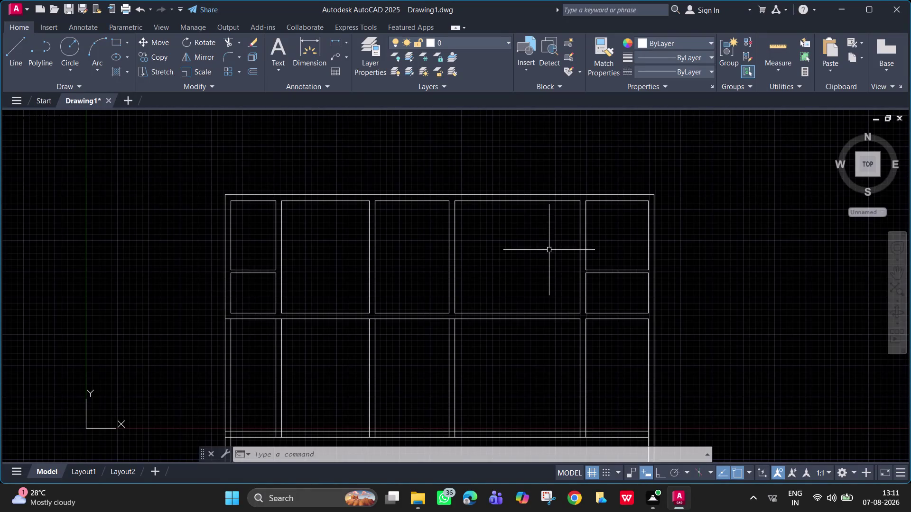
Draw a 1000-unit vertical line up from the frame's top-right corner with Ortho on.
middle_drag(530, 245, 407, 232)
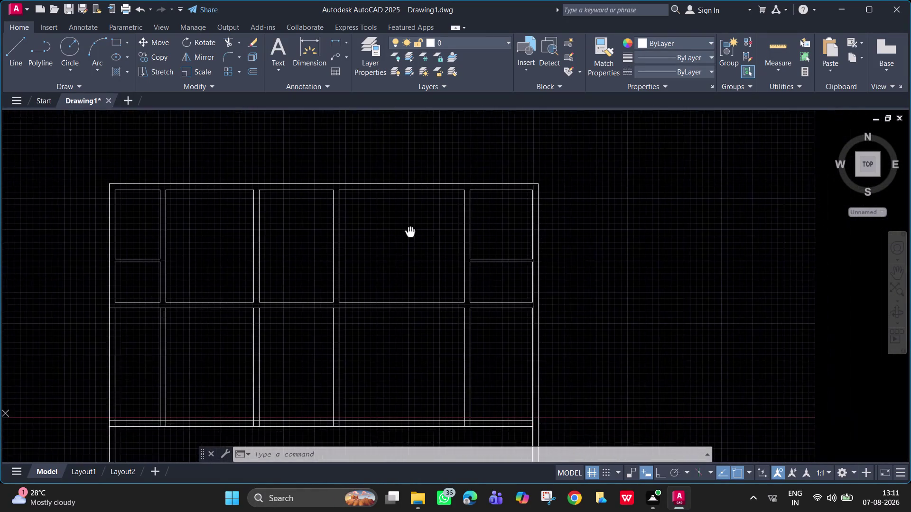
middle_drag(407, 232, 384, 227)
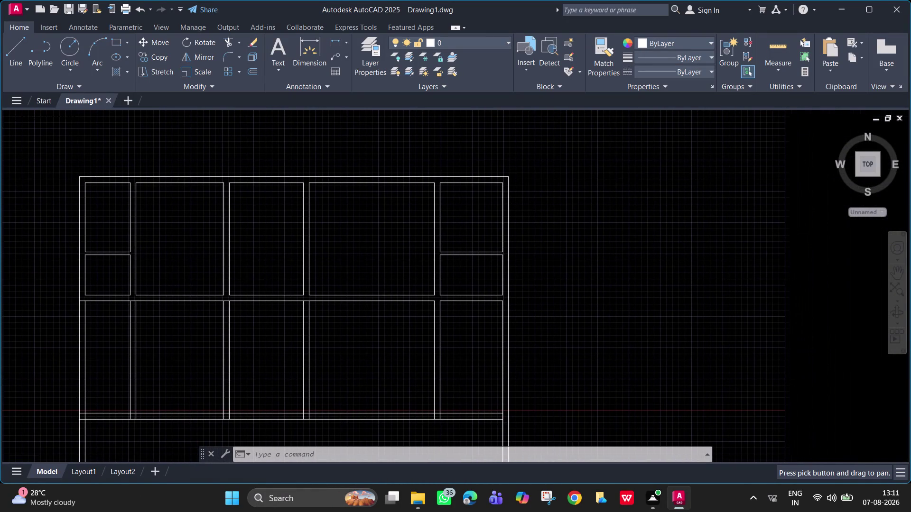
key(l)
key(Return)
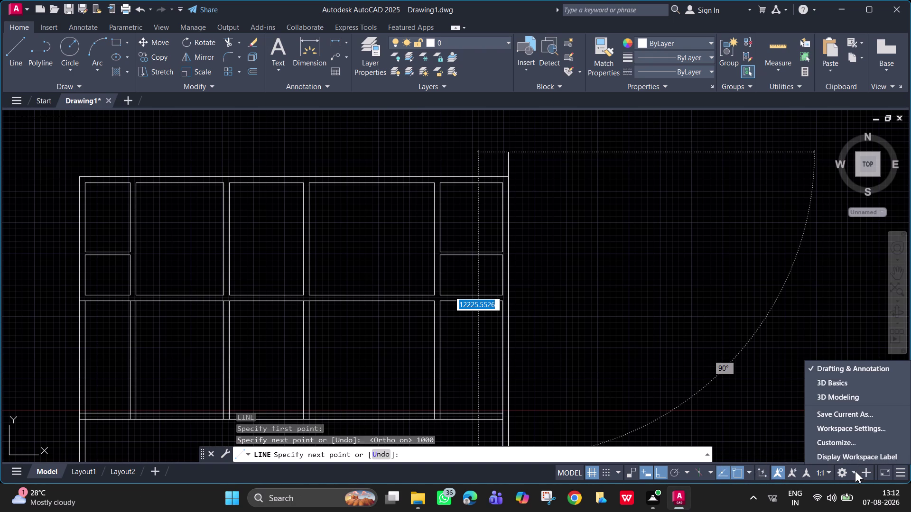
Toggle the status bar workspace list and annotation scale settings.
click(855, 471)
click(788, 467)
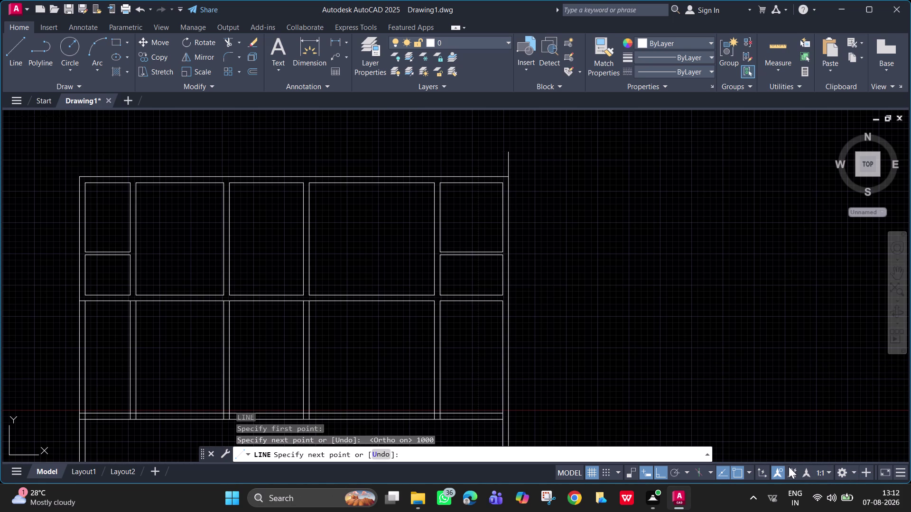
click(792, 469)
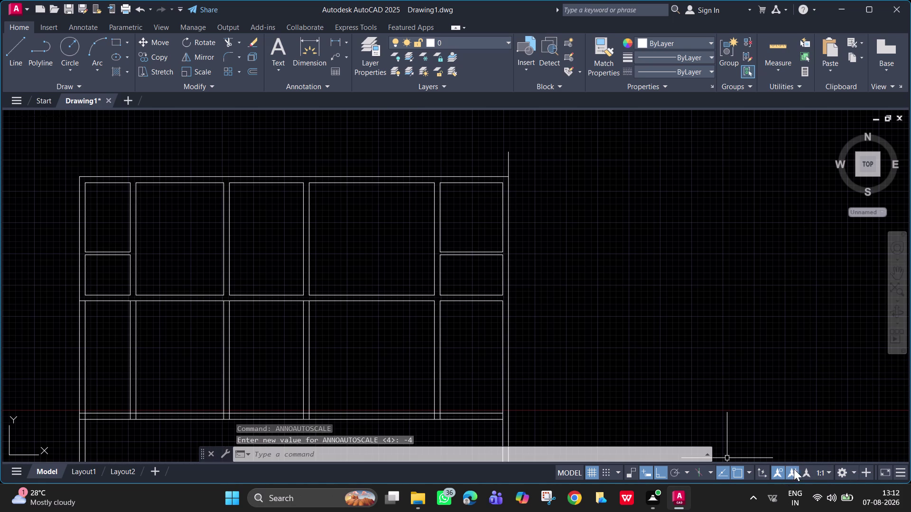
click(804, 473)
click(804, 474)
click(779, 471)
click(779, 470)
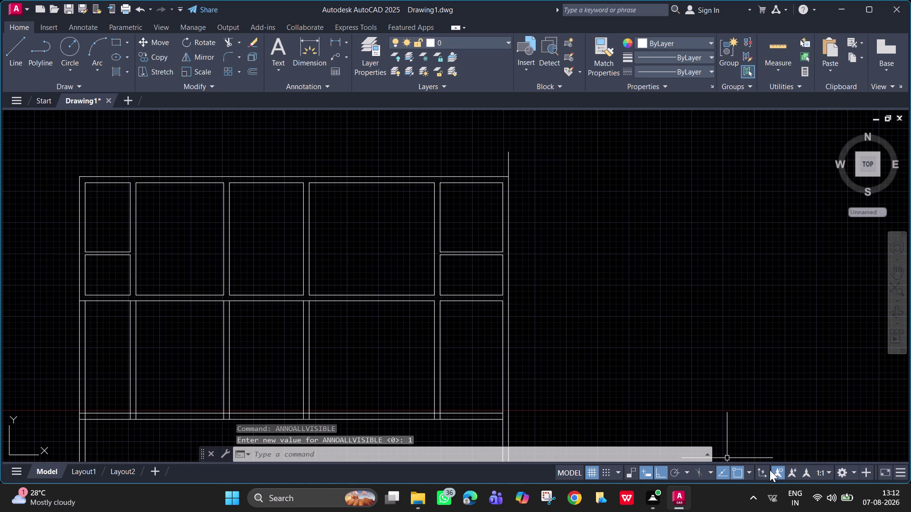
Turn dynamic UCS on and back off, then bring up the object snap modes list.
click(764, 472)
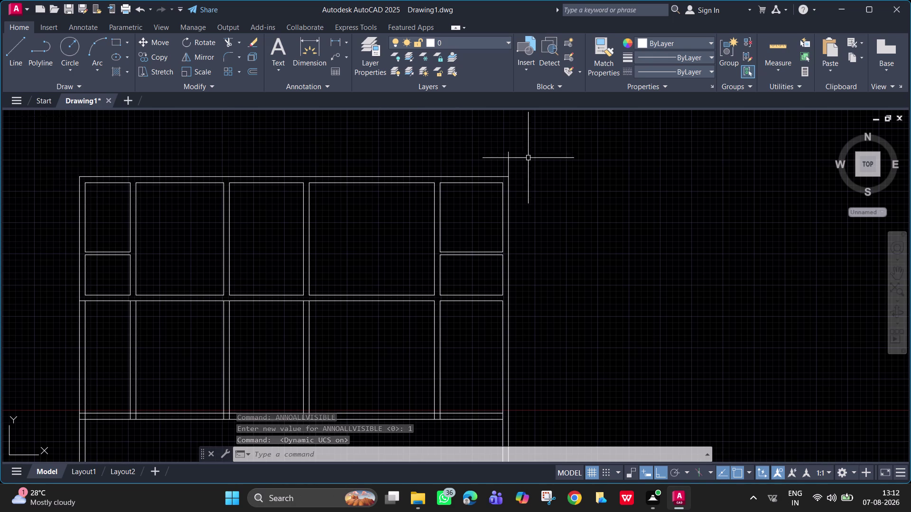
click(763, 476)
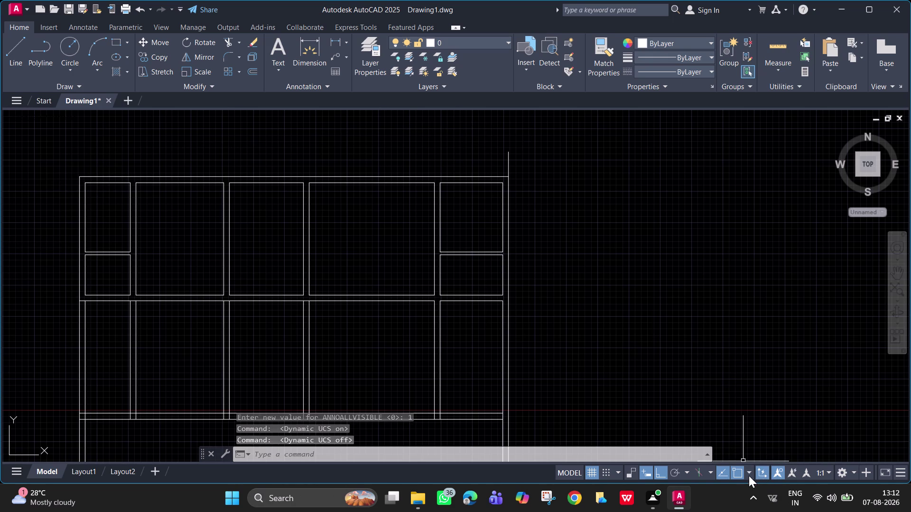
click(744, 473)
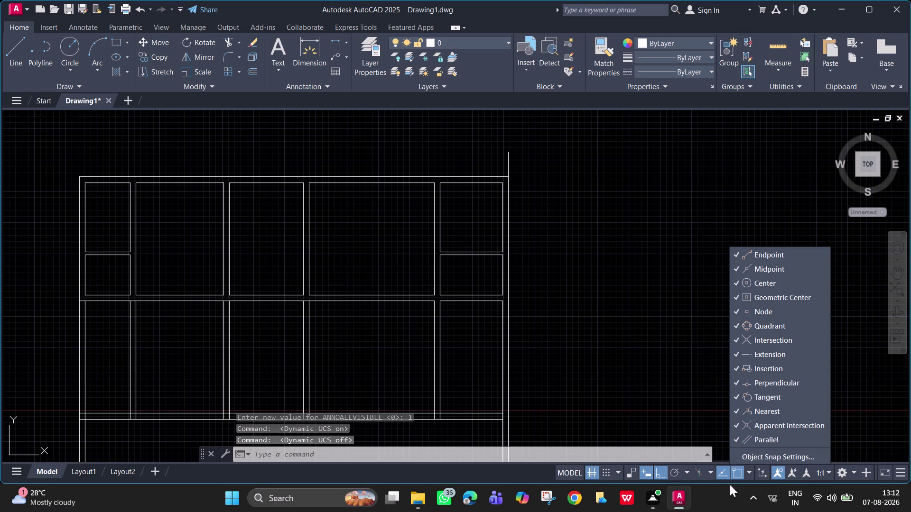
scroll(down, 3)
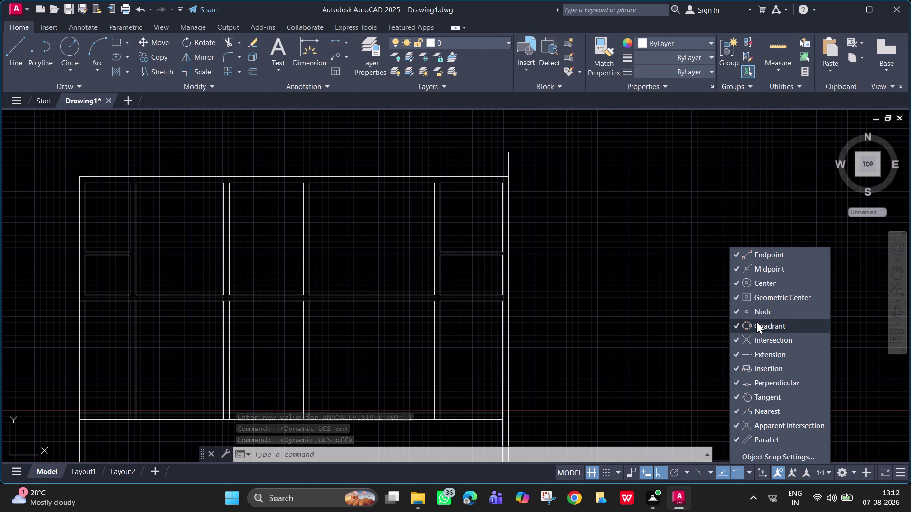
click(767, 456)
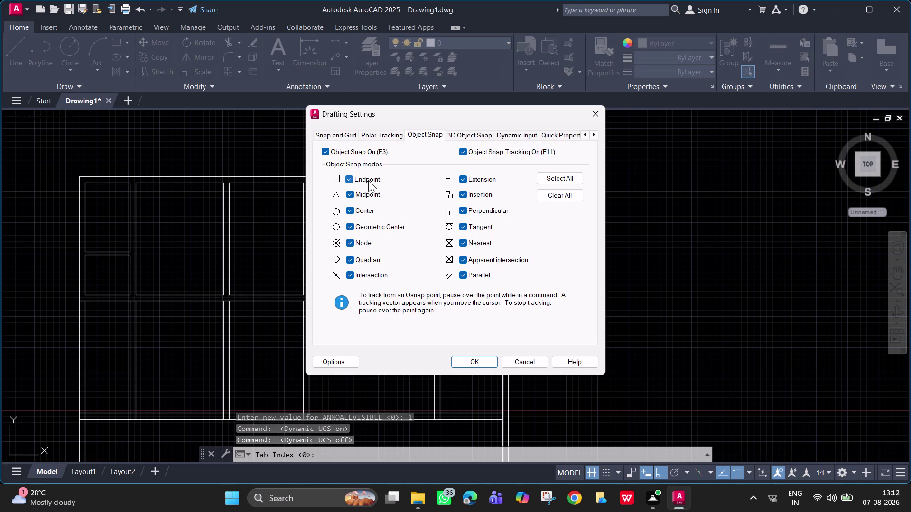
Clear and then select all object snap modes, confirm, and turn dynamic UCS back on.
click(551, 195)
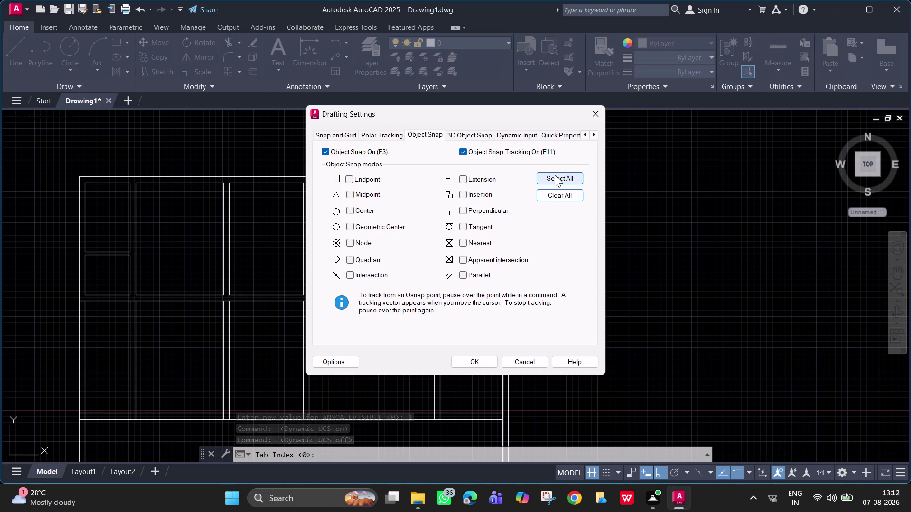
click(555, 175)
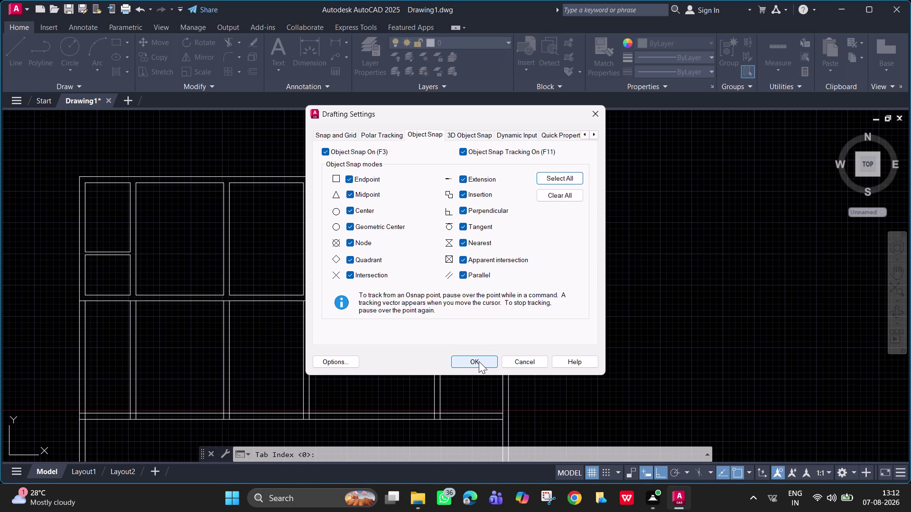
click(478, 362)
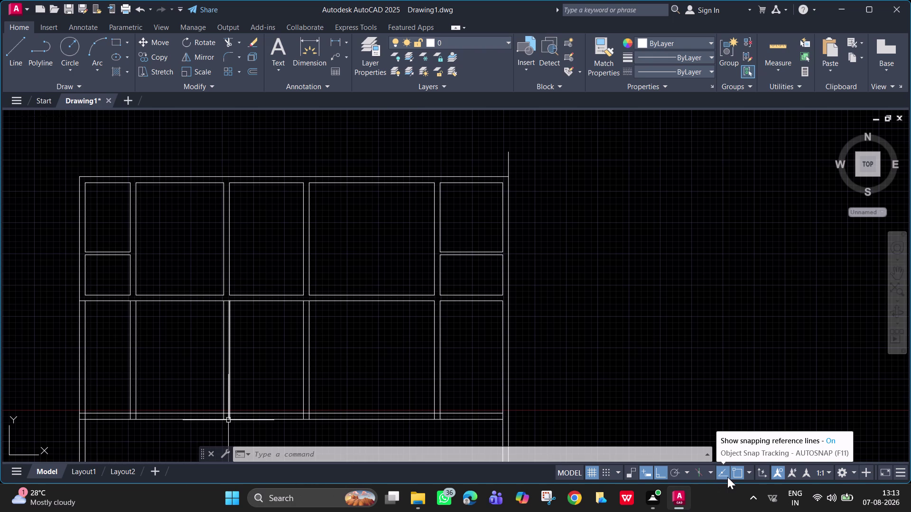
click(762, 470)
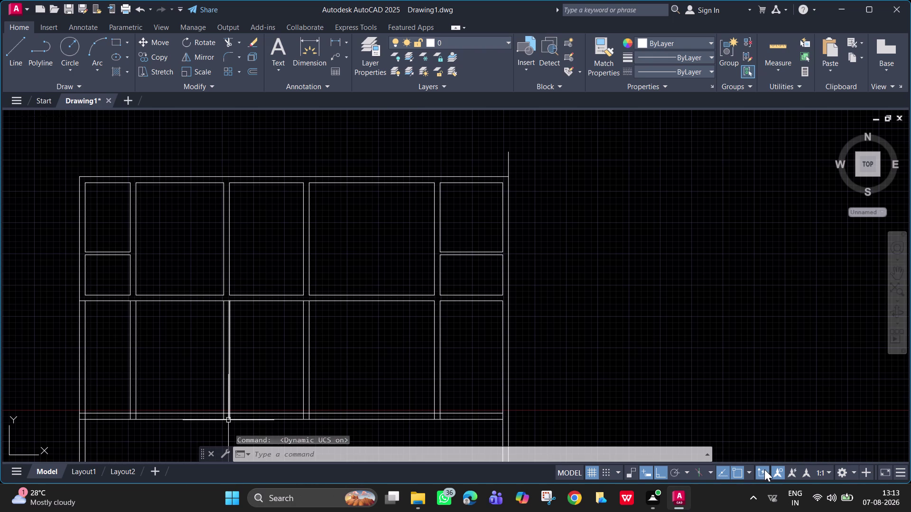
Draw a horizontal line leftward above the frame and a short vertical edge down to the frame top.
key(l)
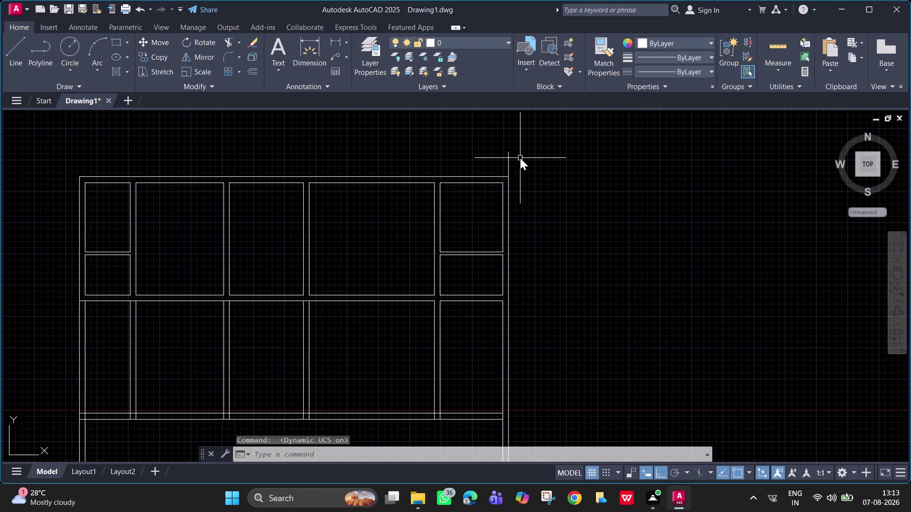
key(Return)
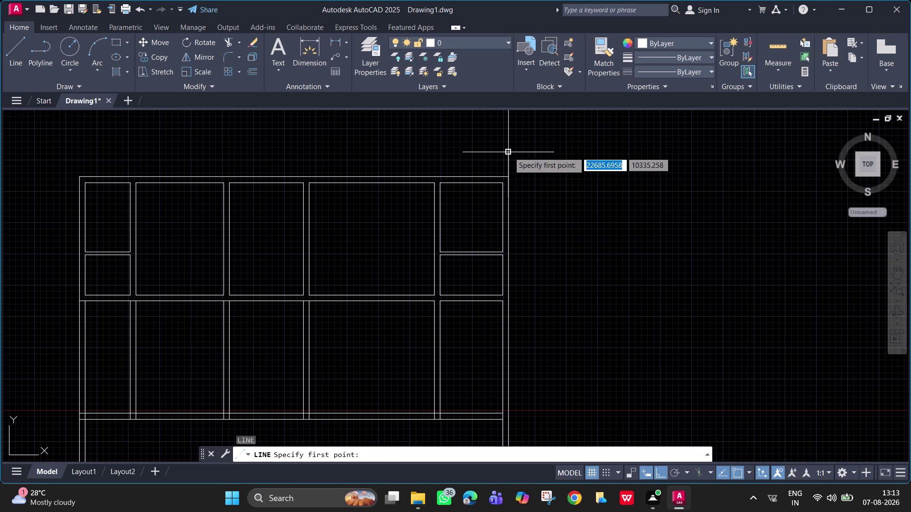
click(508, 152)
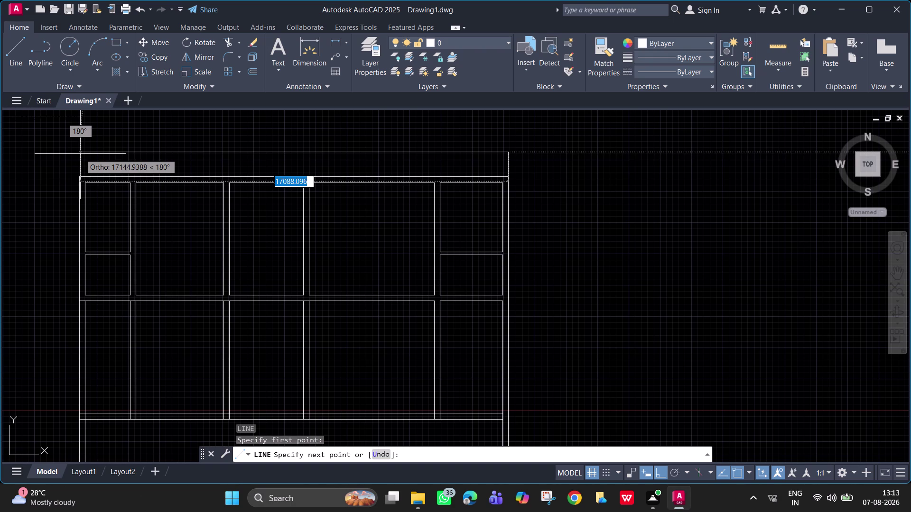
click(74, 151)
key(space)
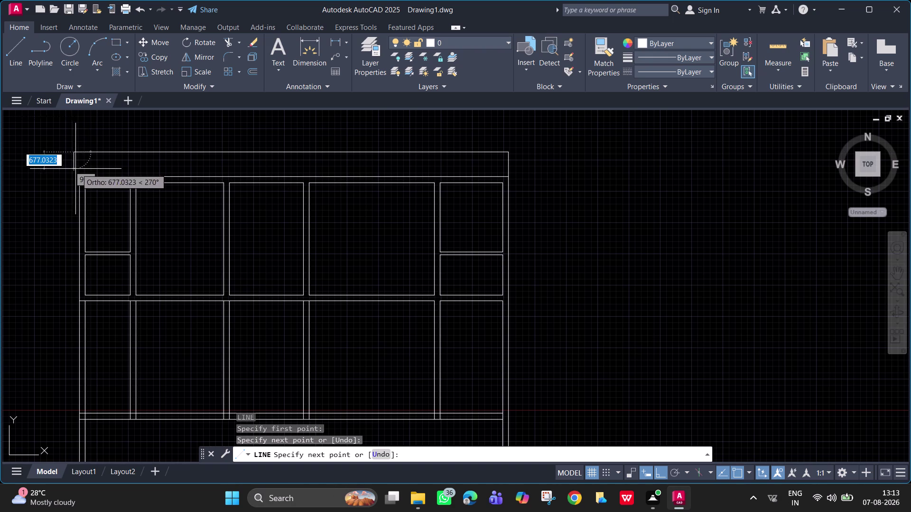
key(space)
click(80, 177)
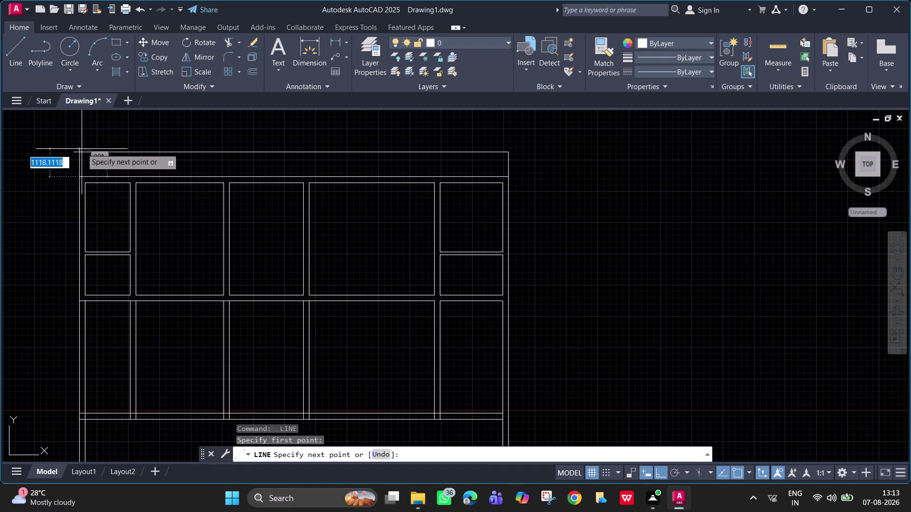
click(82, 149)
key(Escape)
scroll(up, 3)
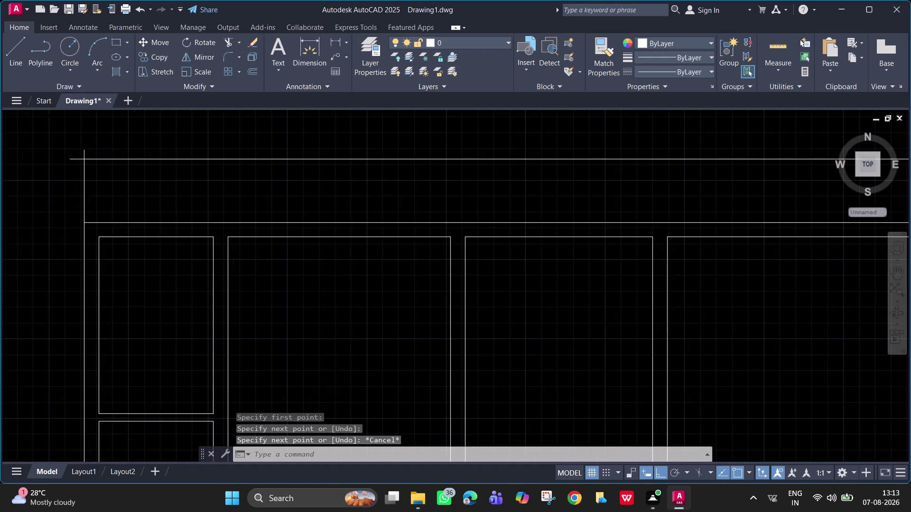
scroll(up, 3)
Trim the overshooting line ends of the top band with a TR fence drag.
text(tr)
key(space)
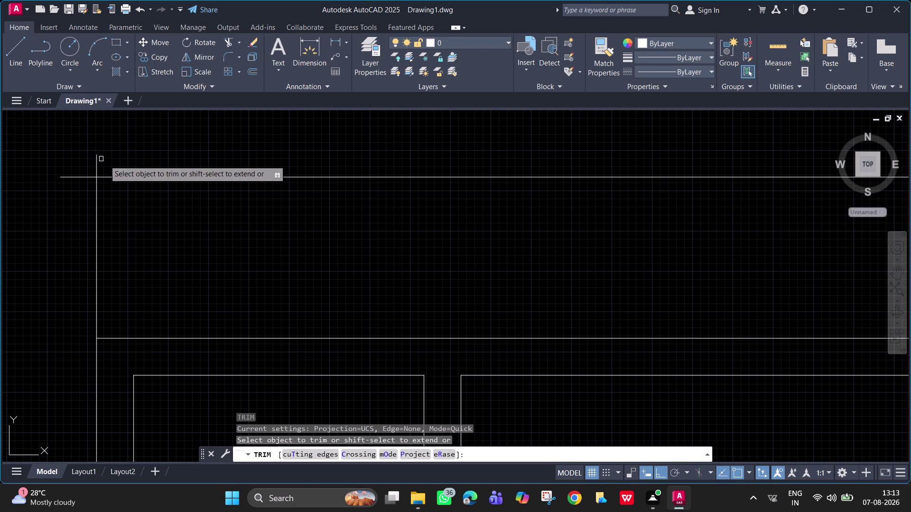
drag(111, 164, 73, 194)
scroll(down, 3)
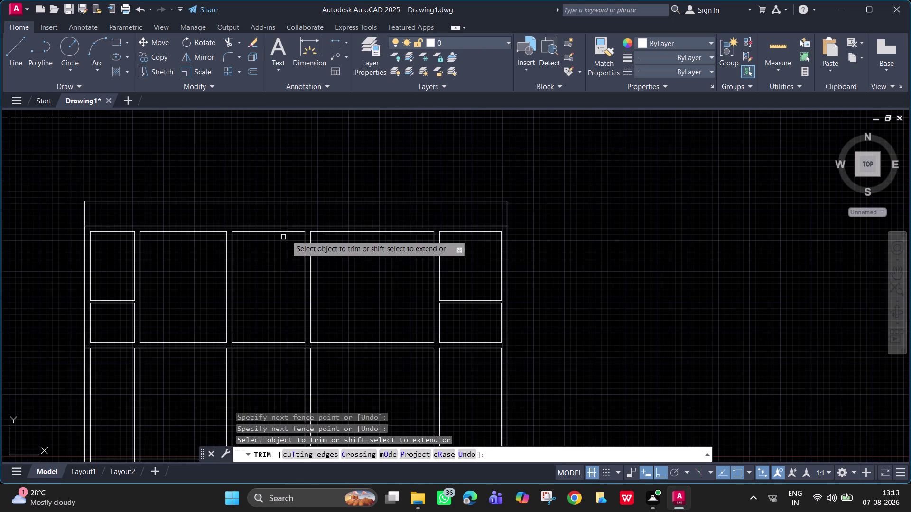
key(space)
scroll(up, 3)
Pan across the drawing to inspect the trimmed top band and its right end.
middle_drag(293, 215, 539, 191)
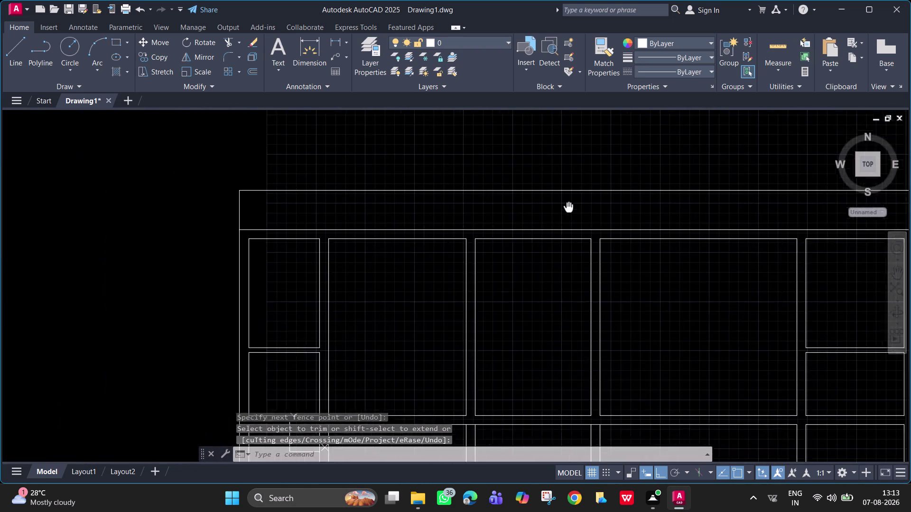
middle_drag(539, 191, 460, 175)
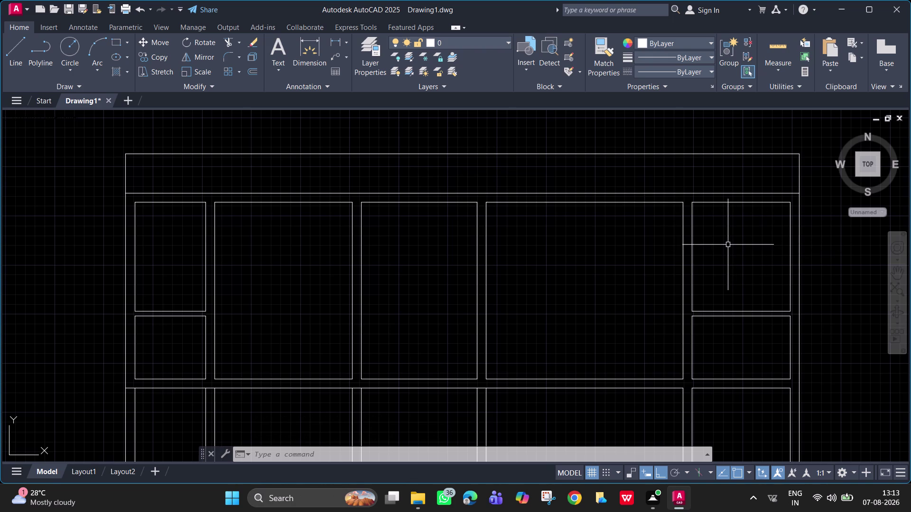
middle_drag(718, 270, 745, 217)
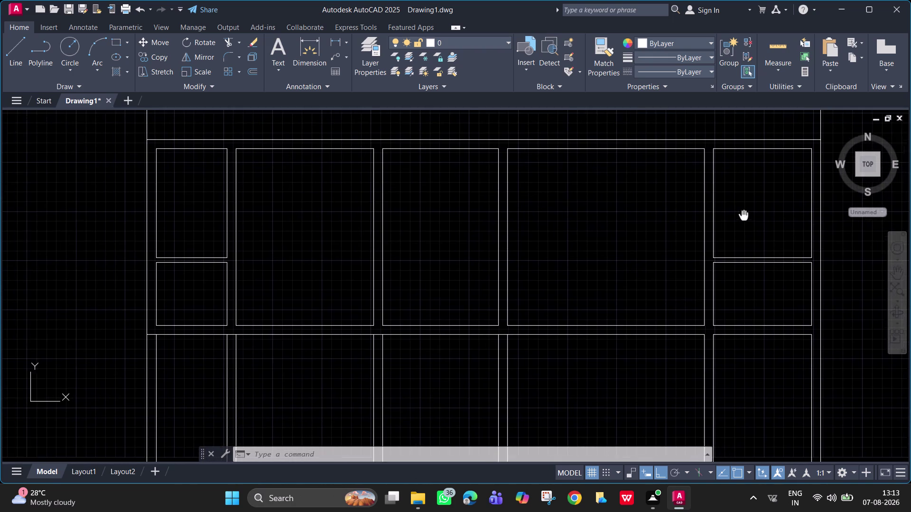
middle_drag(744, 217, 749, 216)
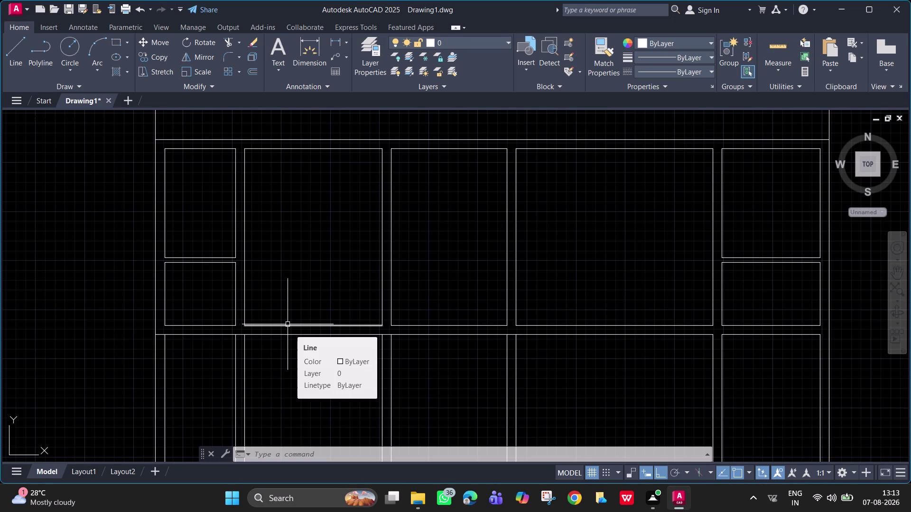